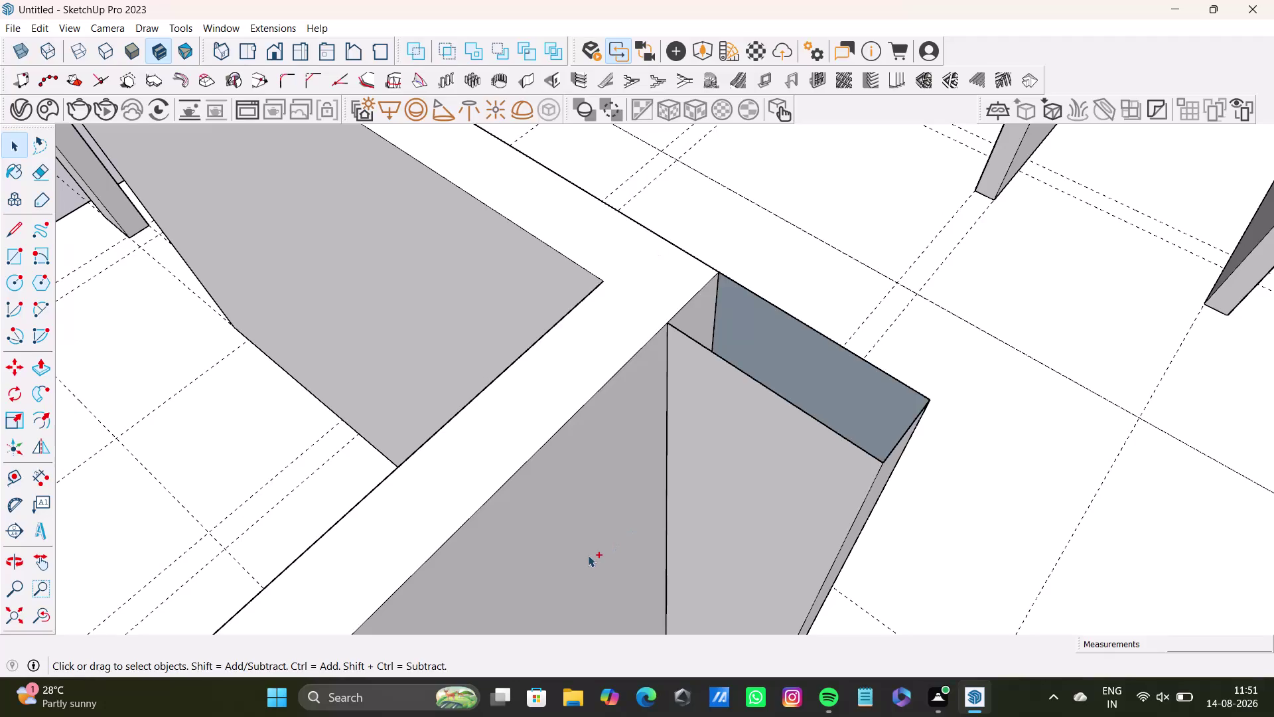
Pull the short wall stub's top face up to full wall height.
key(ctrl+z)
scroll(down, 3)
middle_drag(686, 460, 676, 315)
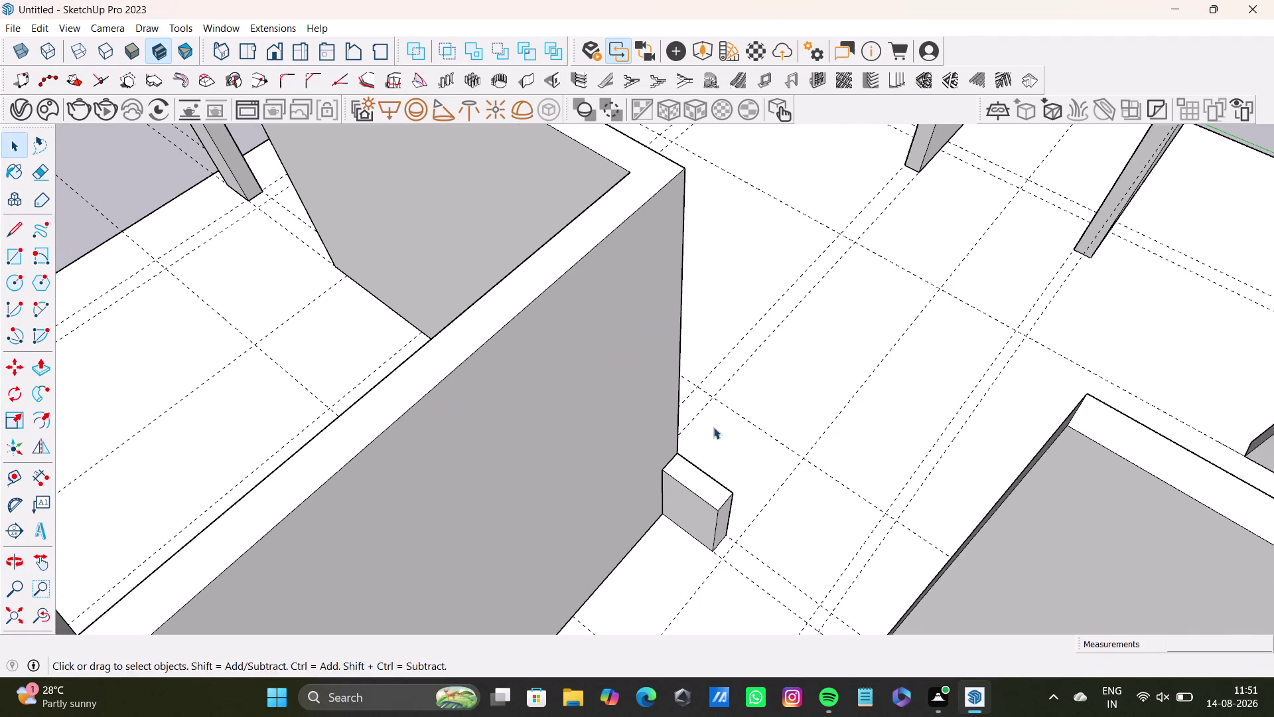
middle_drag(720, 436, 820, 499)
key(p)
click(740, 475)
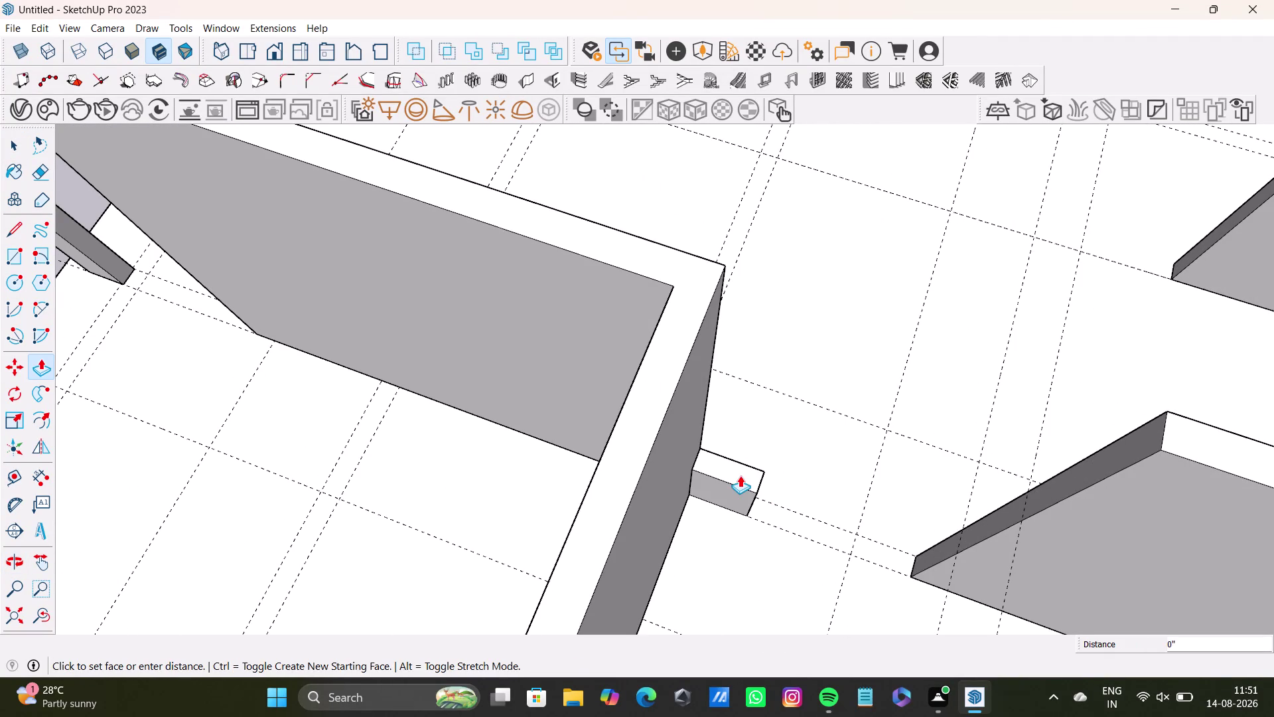
click(713, 270)
key(space)
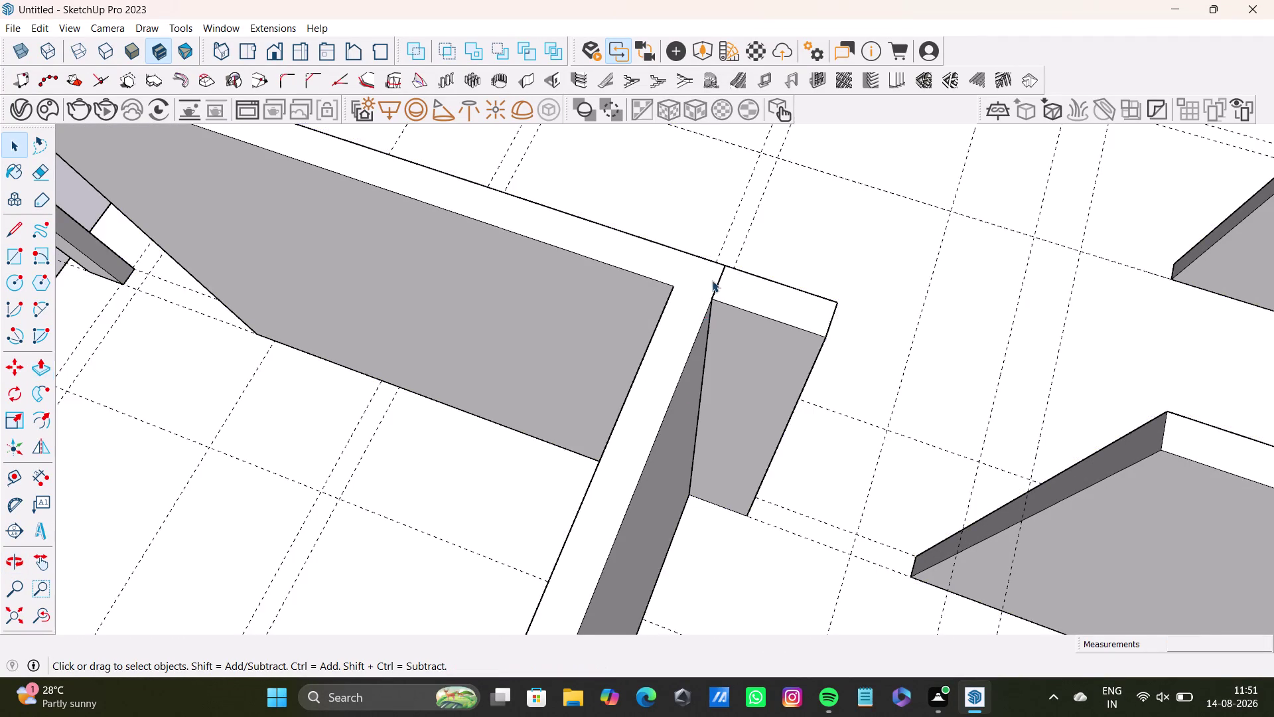
Delete a piece on the raised stub, undo it, and orbit around the walls.
scroll(up, 3)
click(718, 283)
key(Delete)
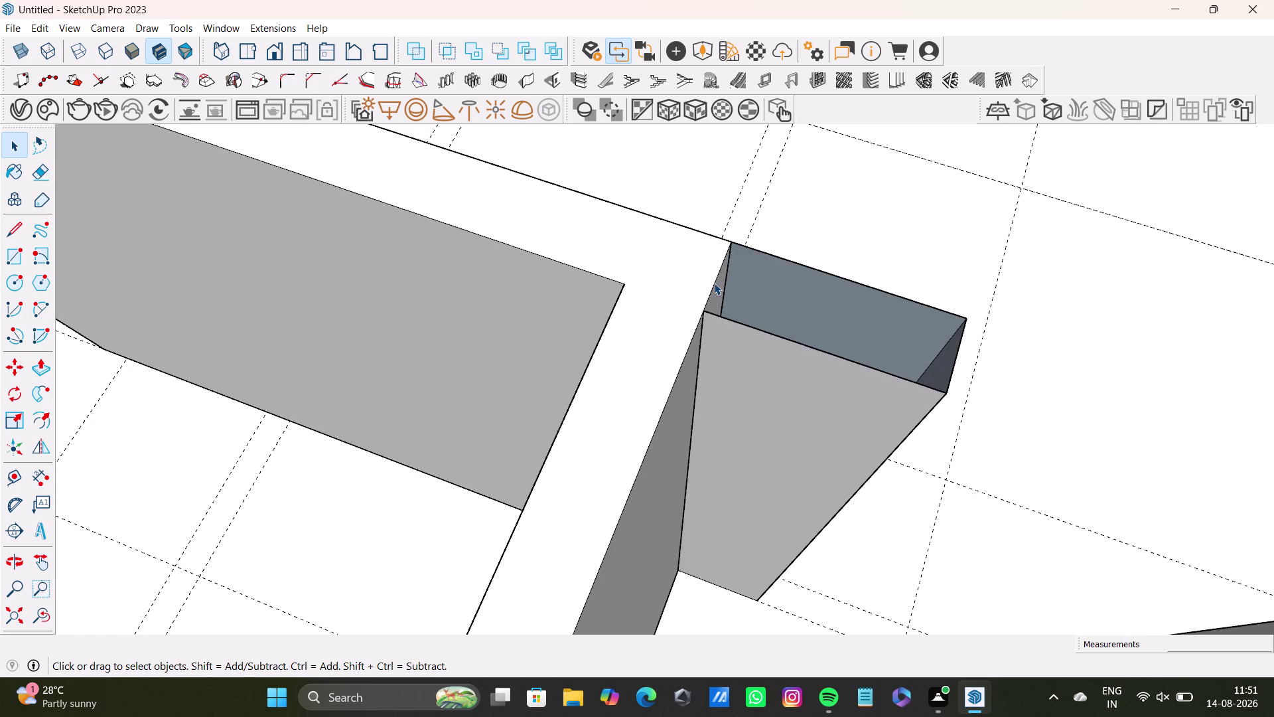
middle_drag(779, 331, 610, 357)
key(ctrl+z)
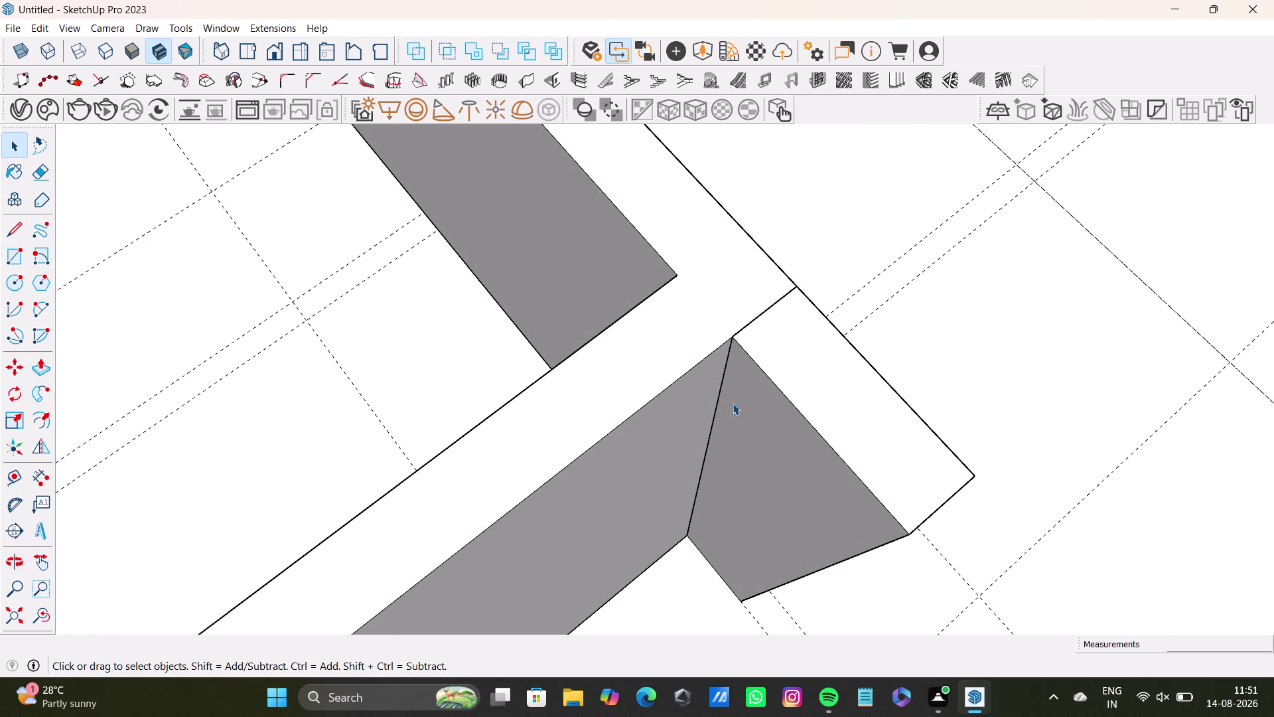
scroll(down, 3)
middle_drag(750, 461, 617, 362)
middle_drag(429, 449, 419, 326)
middle_drag(657, 428, 600, 349)
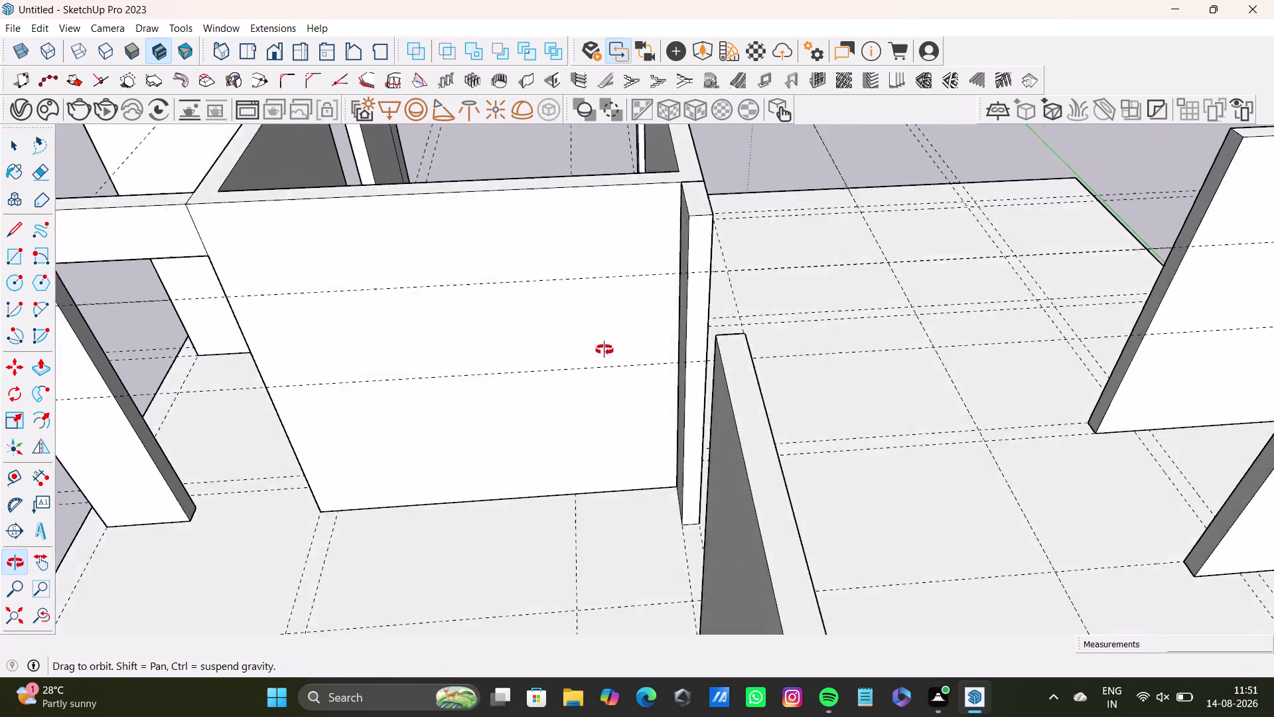
Select the connected wall geometry and the floor face, then zoom out.
middle_drag(600, 349, 614, 384)
triple_click(716, 286)
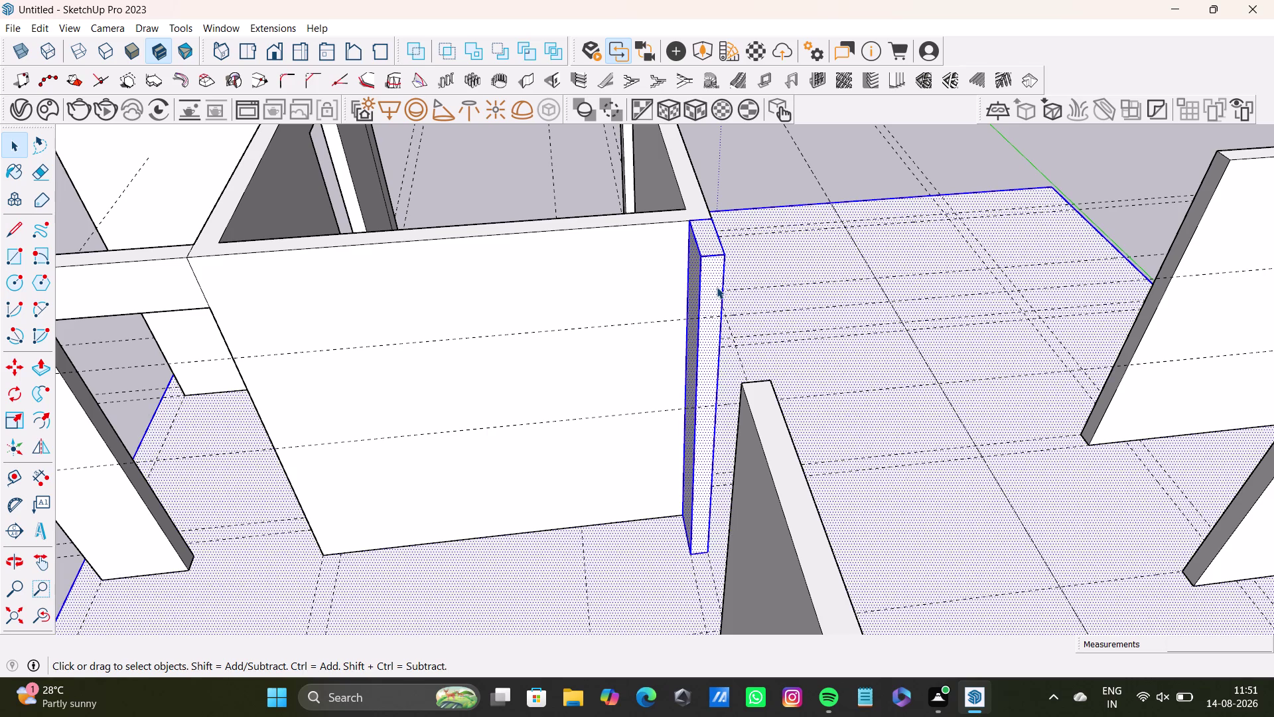
double_click(713, 264)
scroll(down, 3)
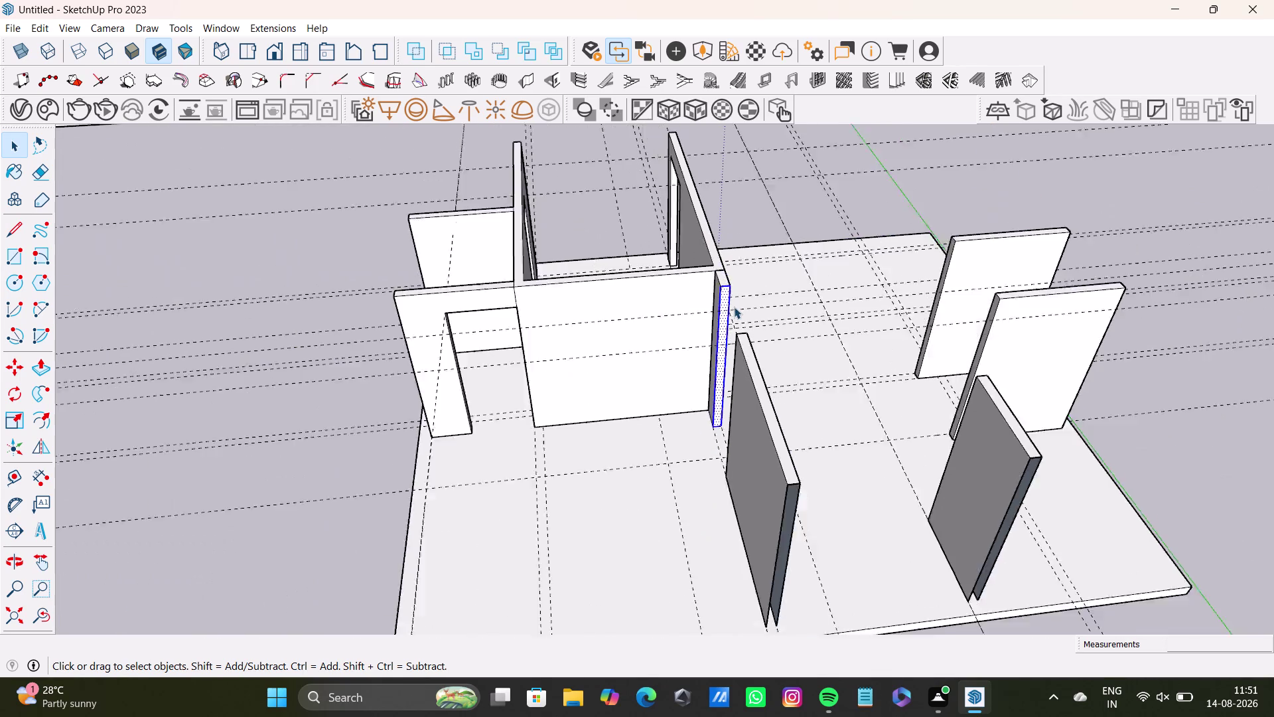
scroll(down, 3)
Undo six operations so the perimeter walls around the slab reappear.
key(ctrl+z)
key(ctrl+z)
key(ctrl+z)
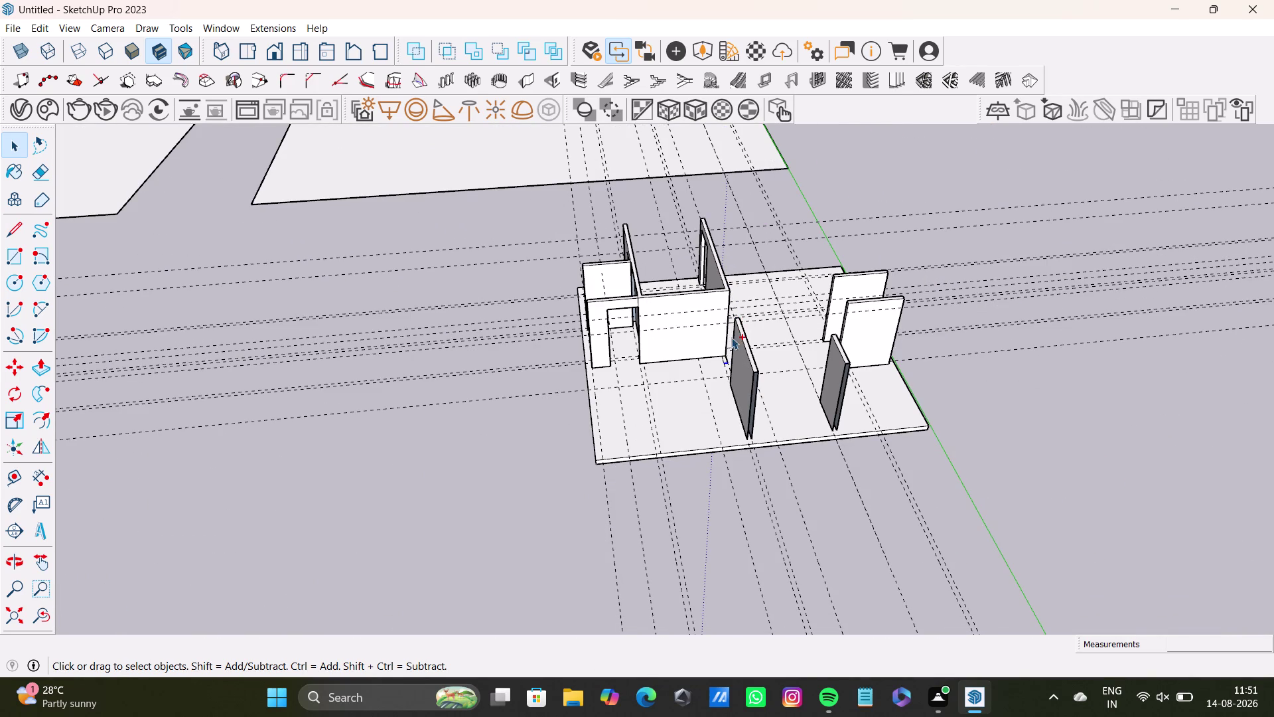
key(ctrl+z)
key(ctrl+z)
key(ctrl+z)
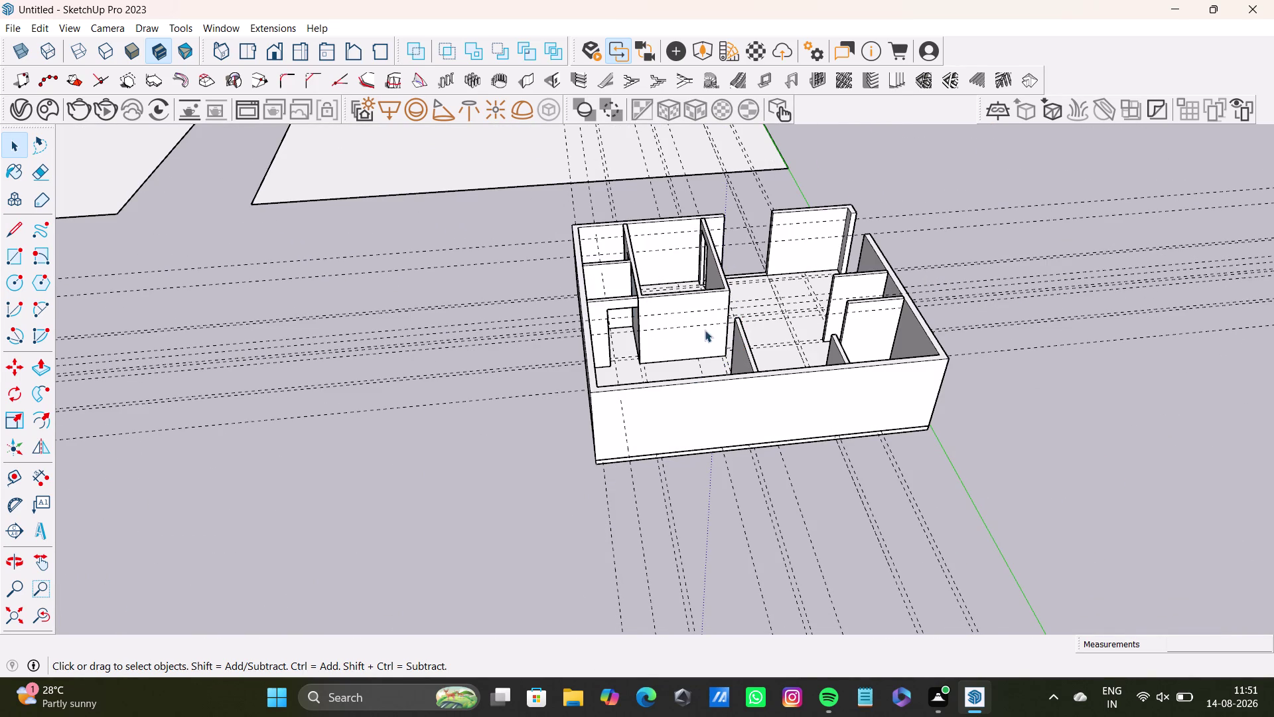
scroll(up, 3)
middle_drag(720, 358, 798, 507)
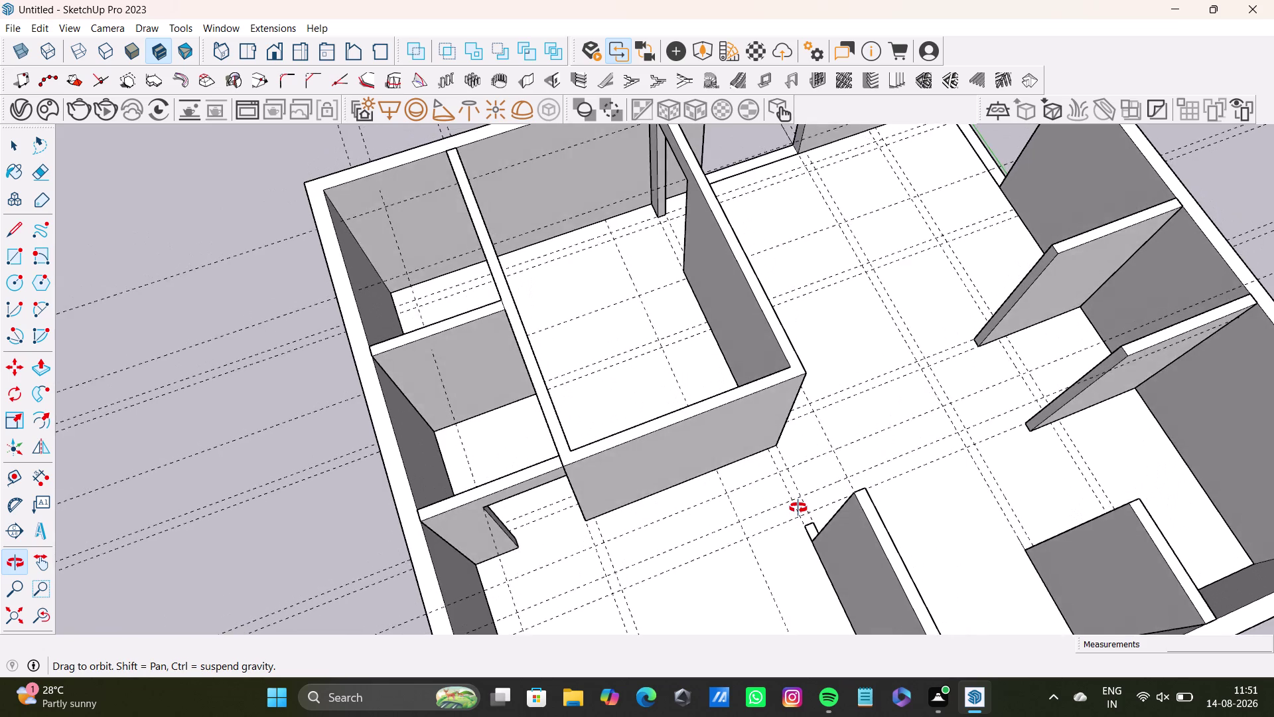
middle_drag(798, 508, 817, 426)
middle_drag(814, 423, 802, 510)
scroll(up, 3)
middle_drag(771, 419, 845, 316)
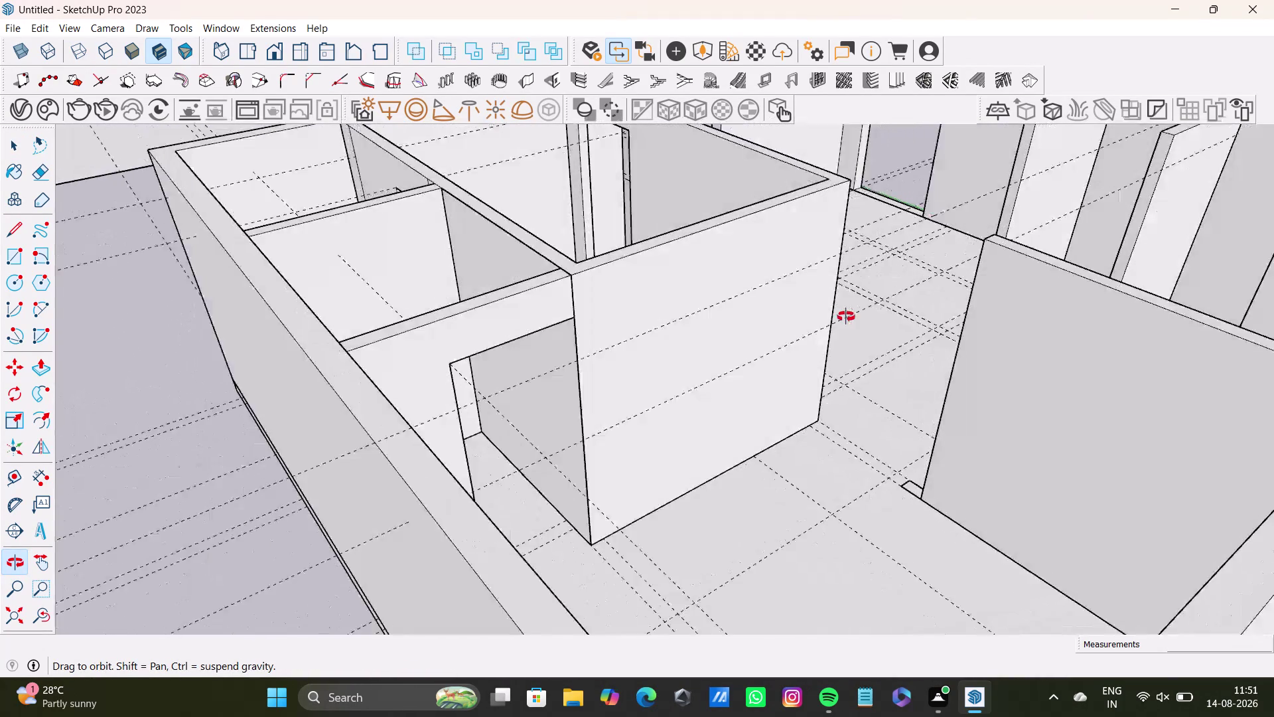
middle_drag(846, 316, 878, 441)
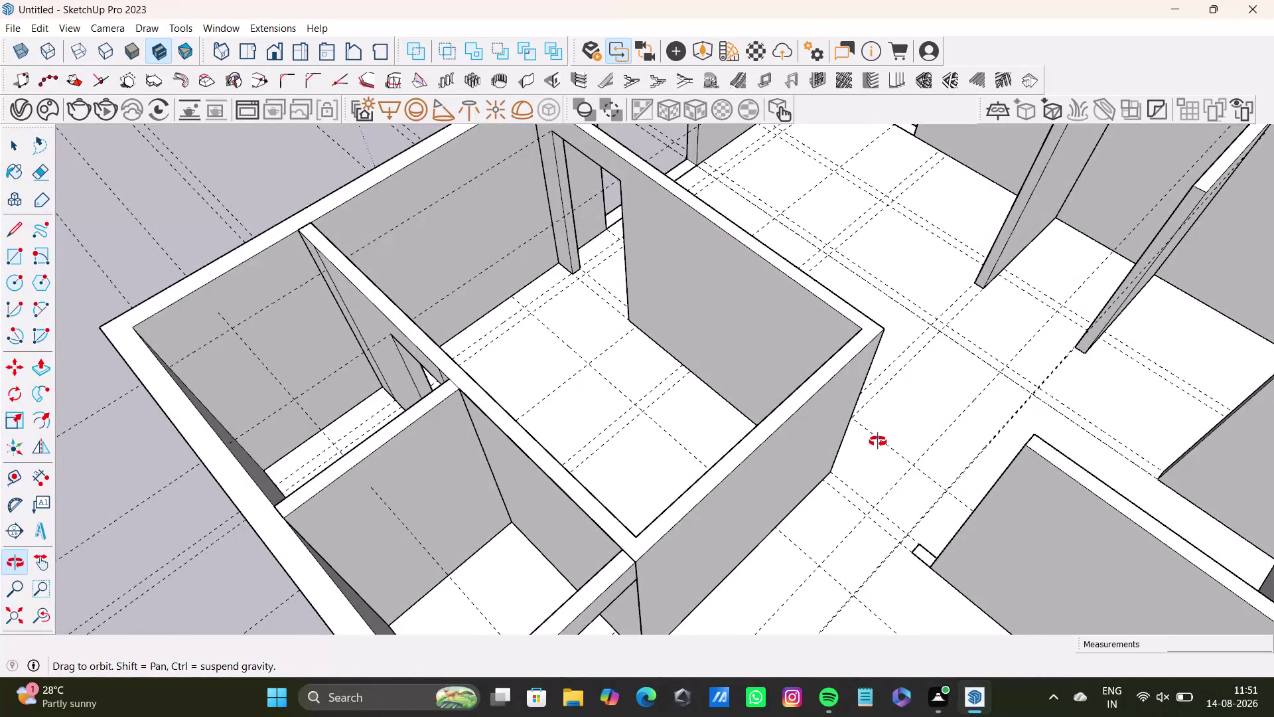
middle_drag(878, 441, 704, 438)
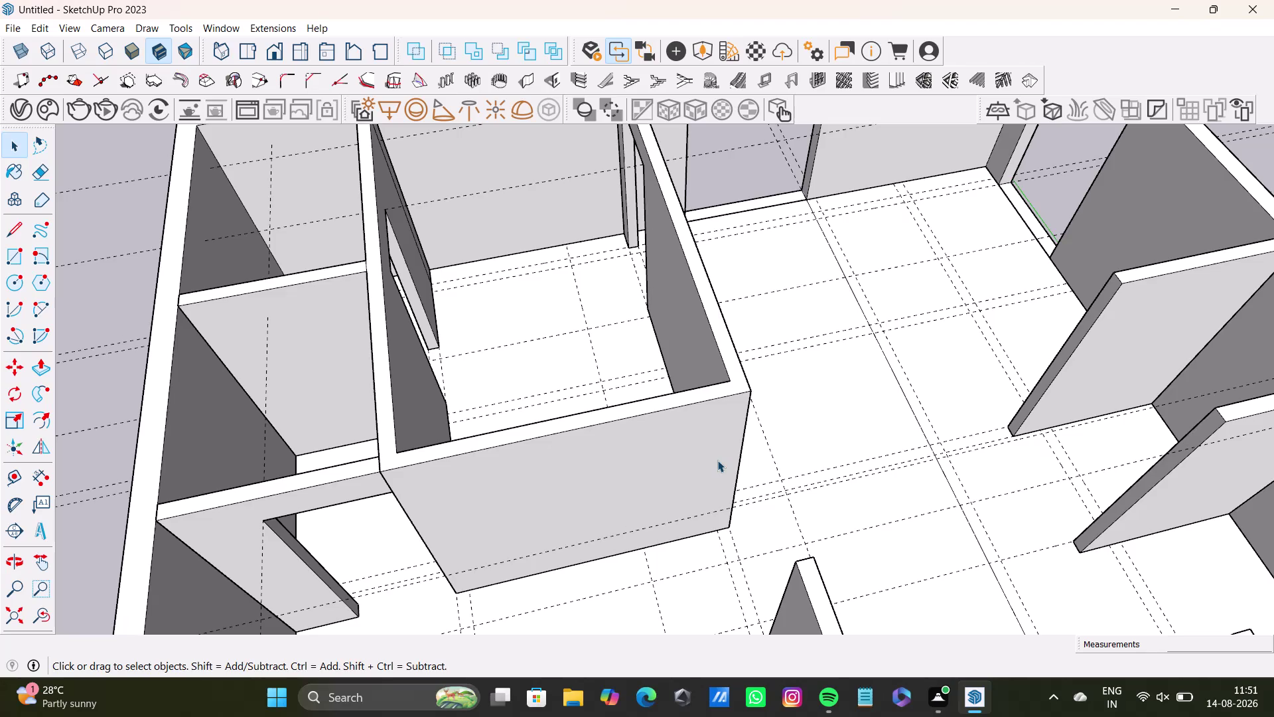
scroll(down, 3)
middle_drag(736, 488, 930, 495)
scroll(up, 3)
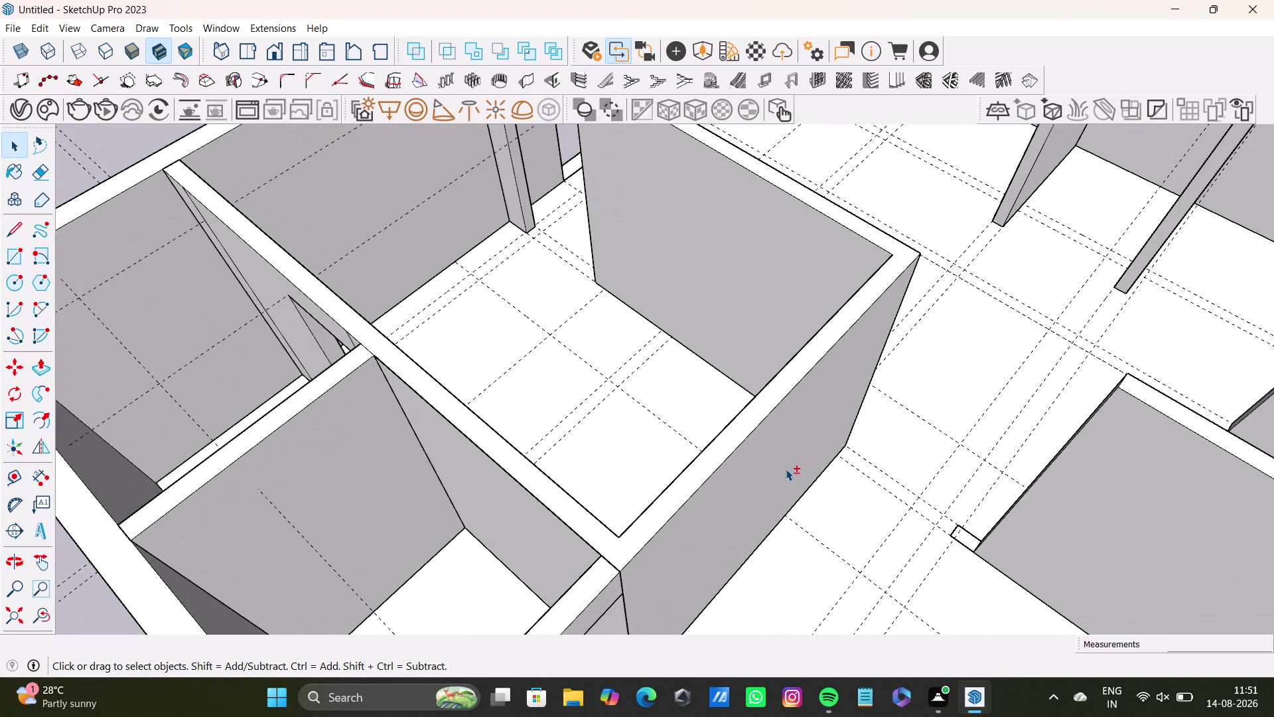
middle_drag(786, 469, 623, 434)
middle_drag(622, 435, 979, 528)
middle_drag(764, 316, 608, 486)
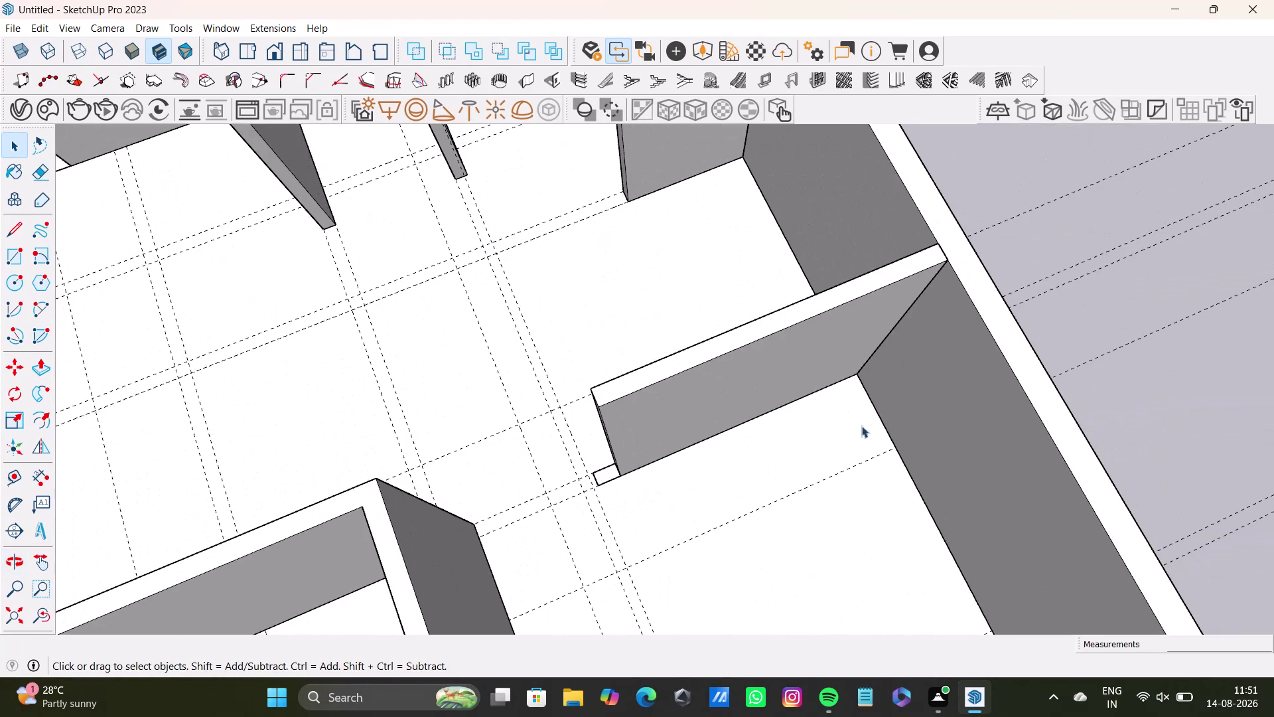
middle_drag(688, 507, 897, 419)
middle_drag(785, 416, 726, 494)
middle_drag(712, 501, 833, 460)
key(space)
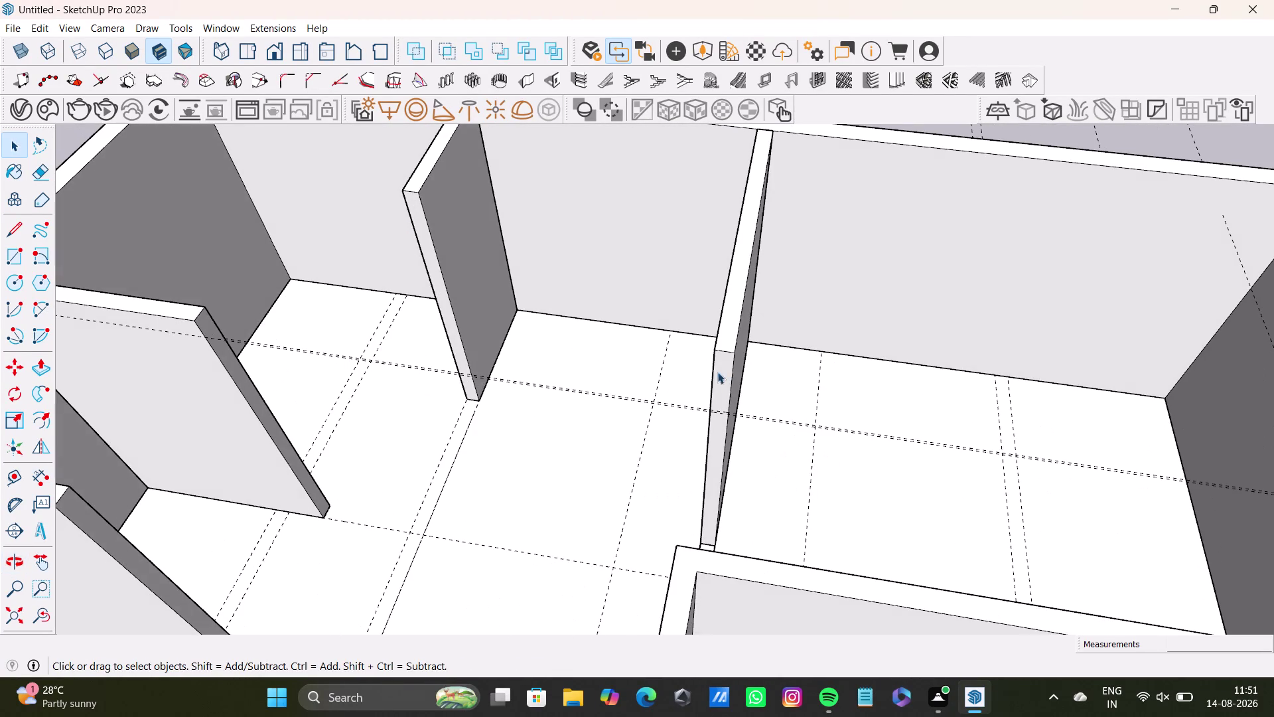
Push the thin wall strip's face outward into a wall panel.
click(720, 378)
triple_click(723, 383)
click(723, 384)
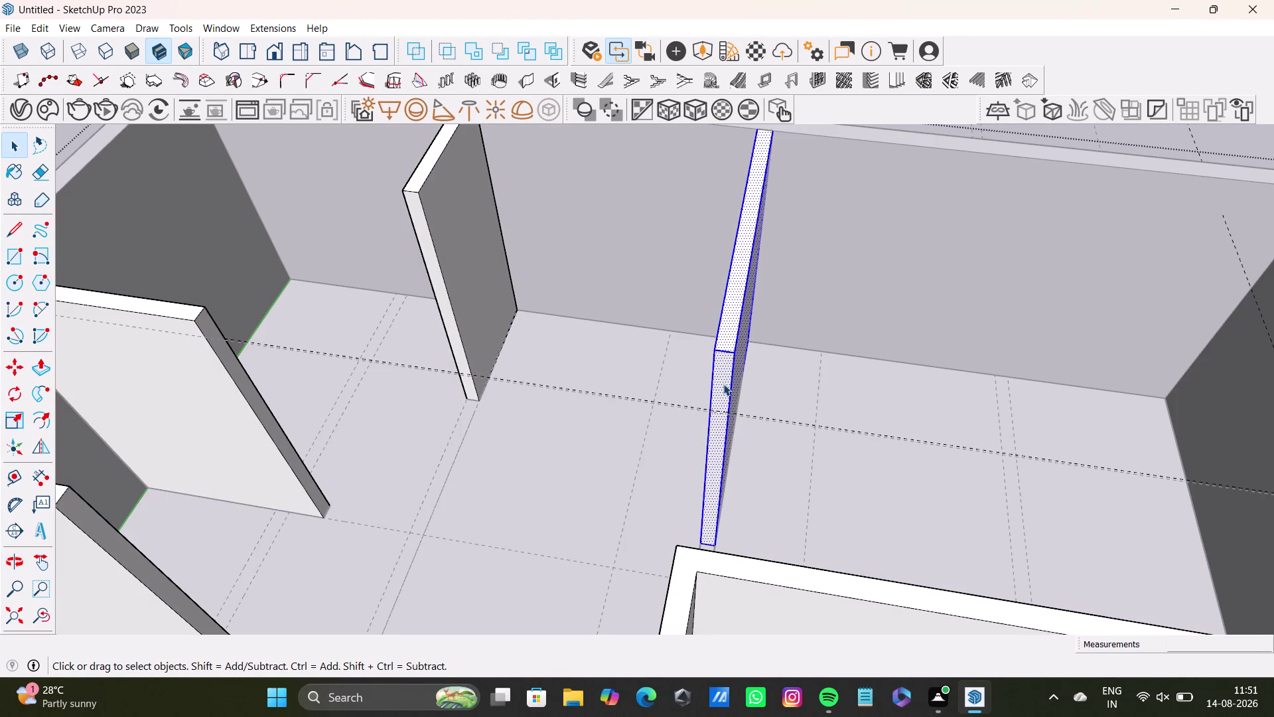
click(723, 385)
click(721, 395)
key(p)
click(720, 392)
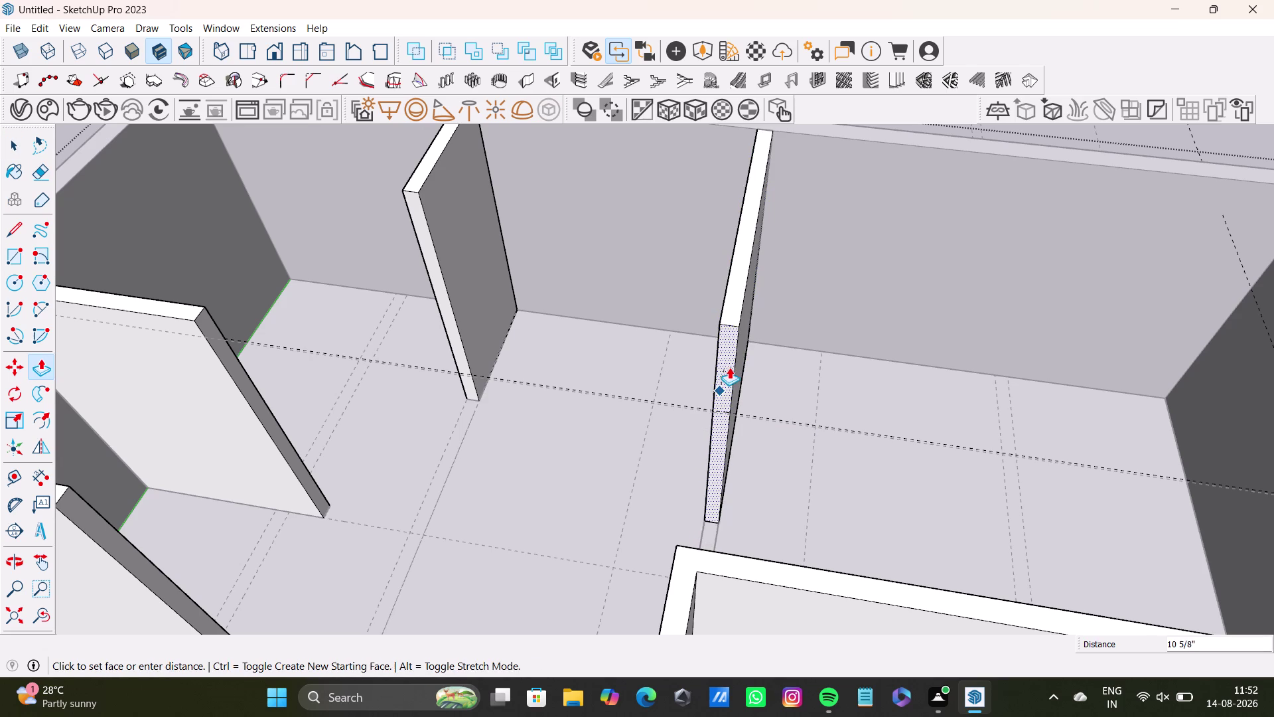
key(space)
Pull the panel's narrow end face out to extend the wall.
middle_drag(774, 422, 608, 374)
scroll(up, 3)
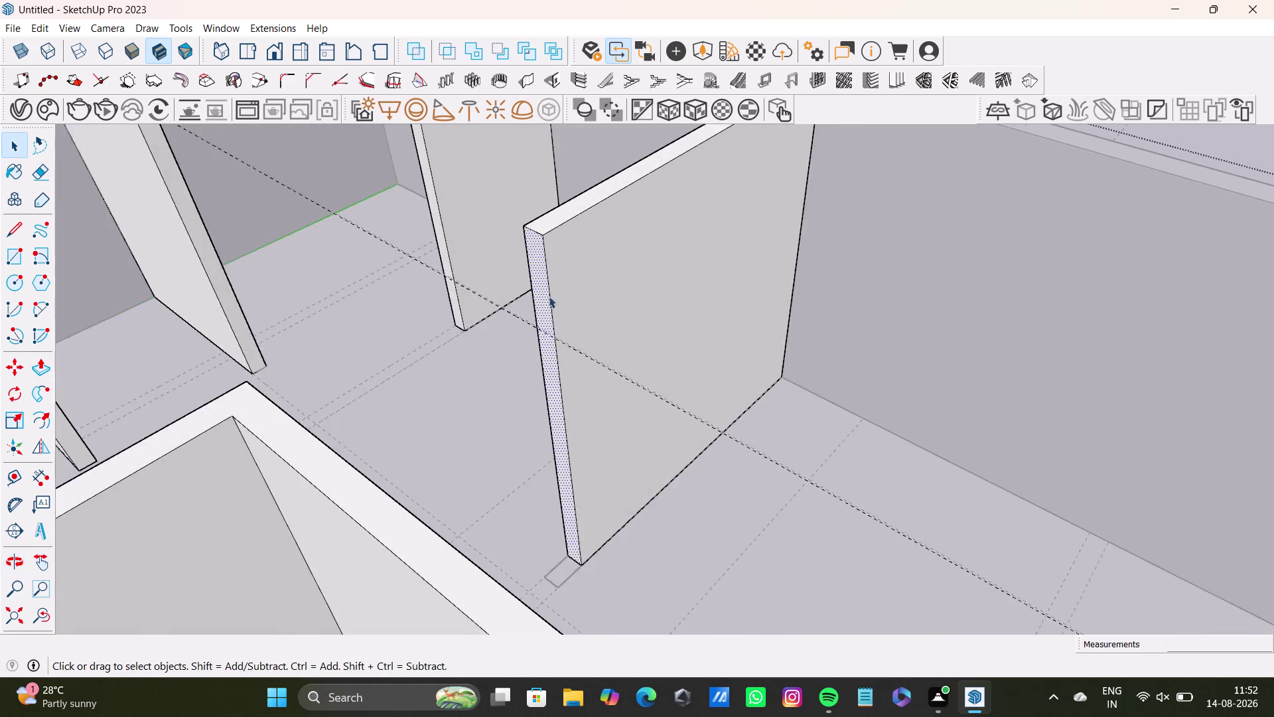
scroll(up, 3)
click(539, 292)
scroll(down, 3)
middle_drag(561, 355, 560, 277)
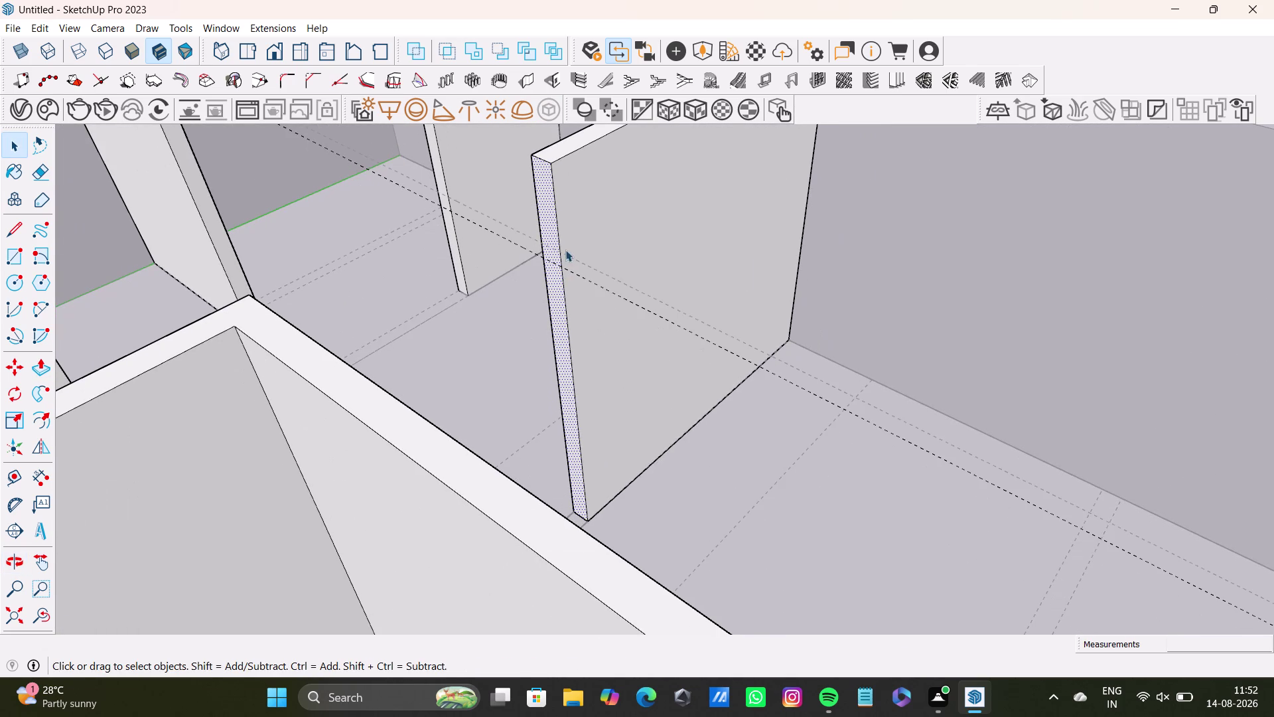
click(546, 219)
key(p)
click(545, 219)
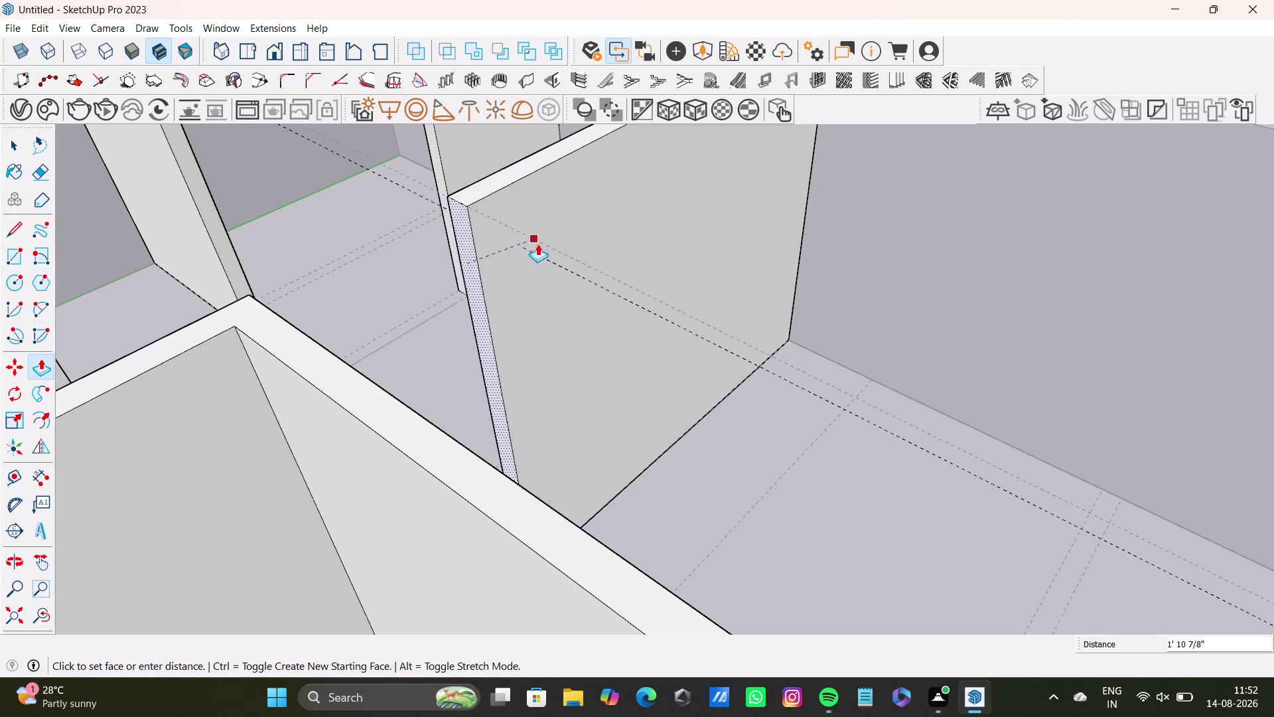
middle_drag(544, 256, 493, 287)
click(494, 287)
key(space)
Draw a line across the wall's narrow end face, splitting it in two.
scroll(up, 3)
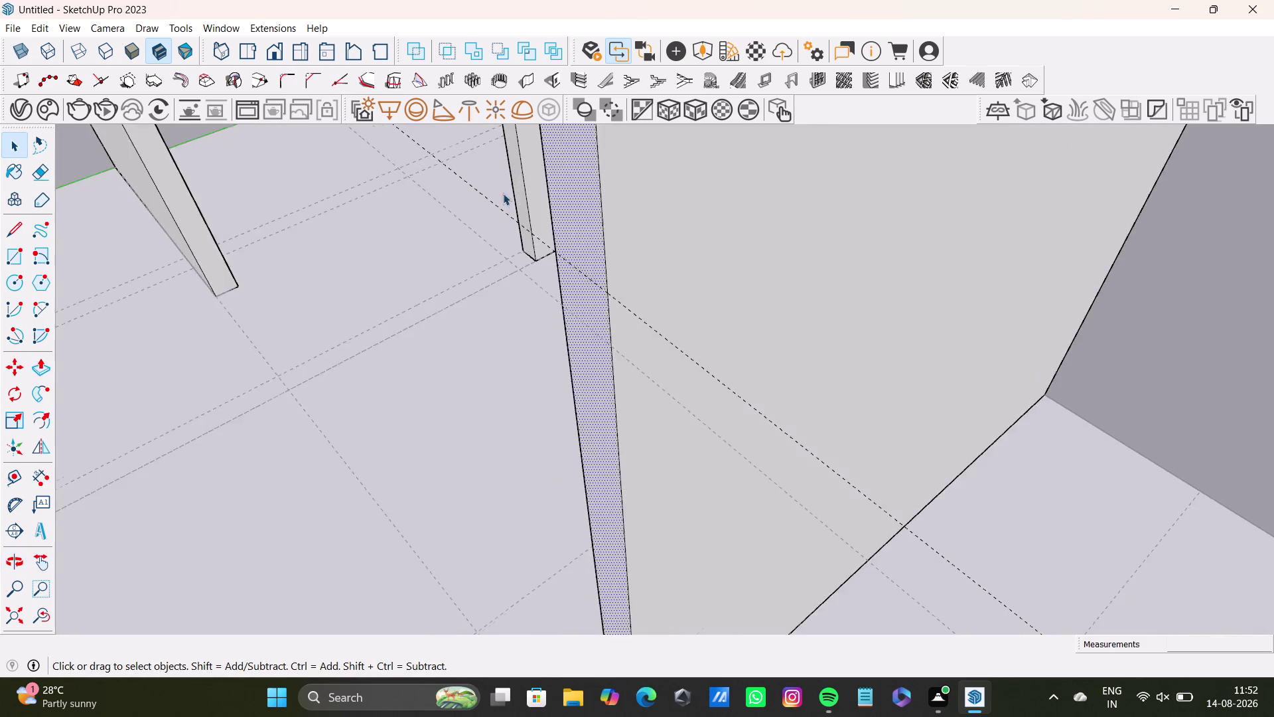
scroll(up, 3)
middle_drag(623, 310, 809, 349)
scroll(down, 3)
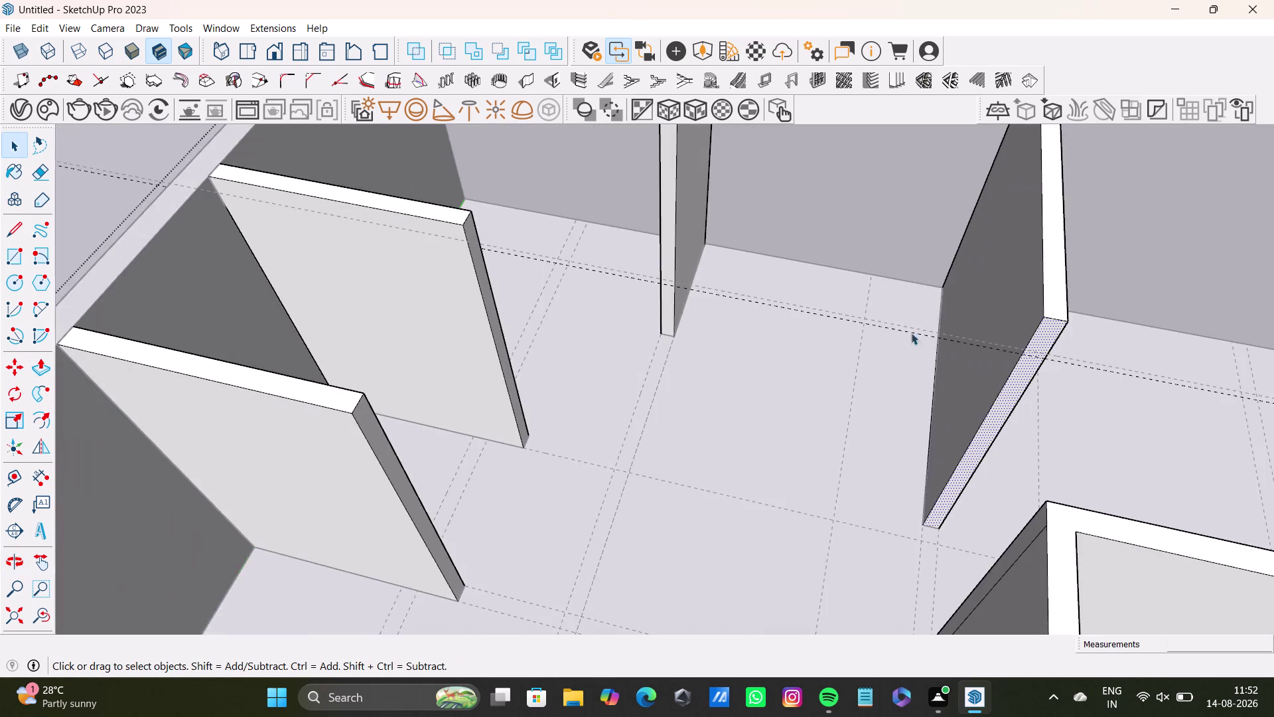
scroll(up, 3)
middle_drag(1015, 371, 1010, 400)
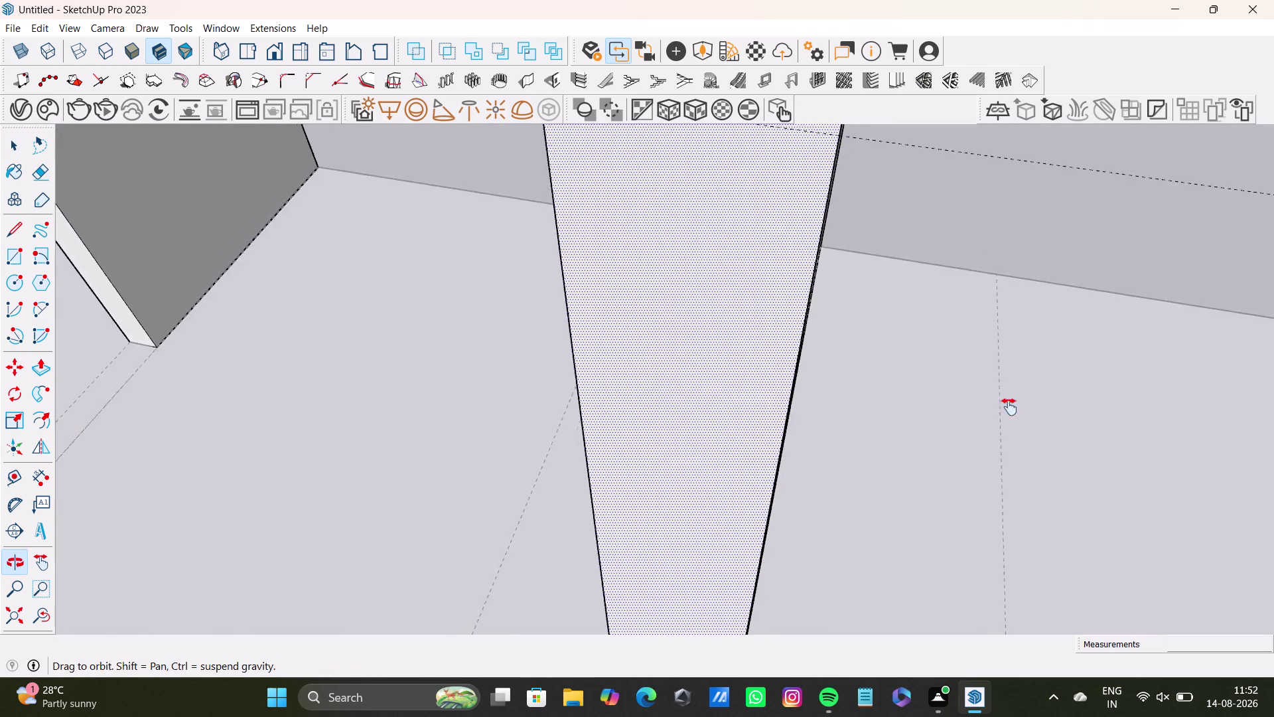
middle_drag(1010, 401, 1027, 391)
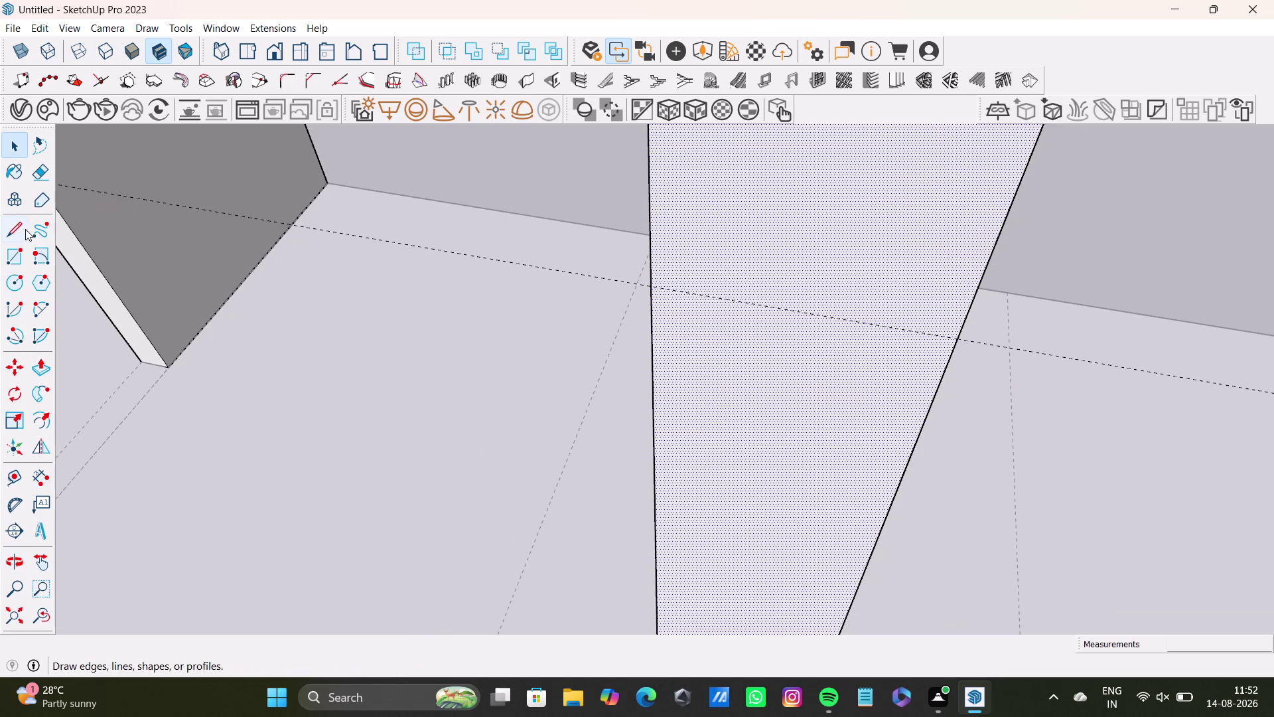
click(18, 227)
click(647, 285)
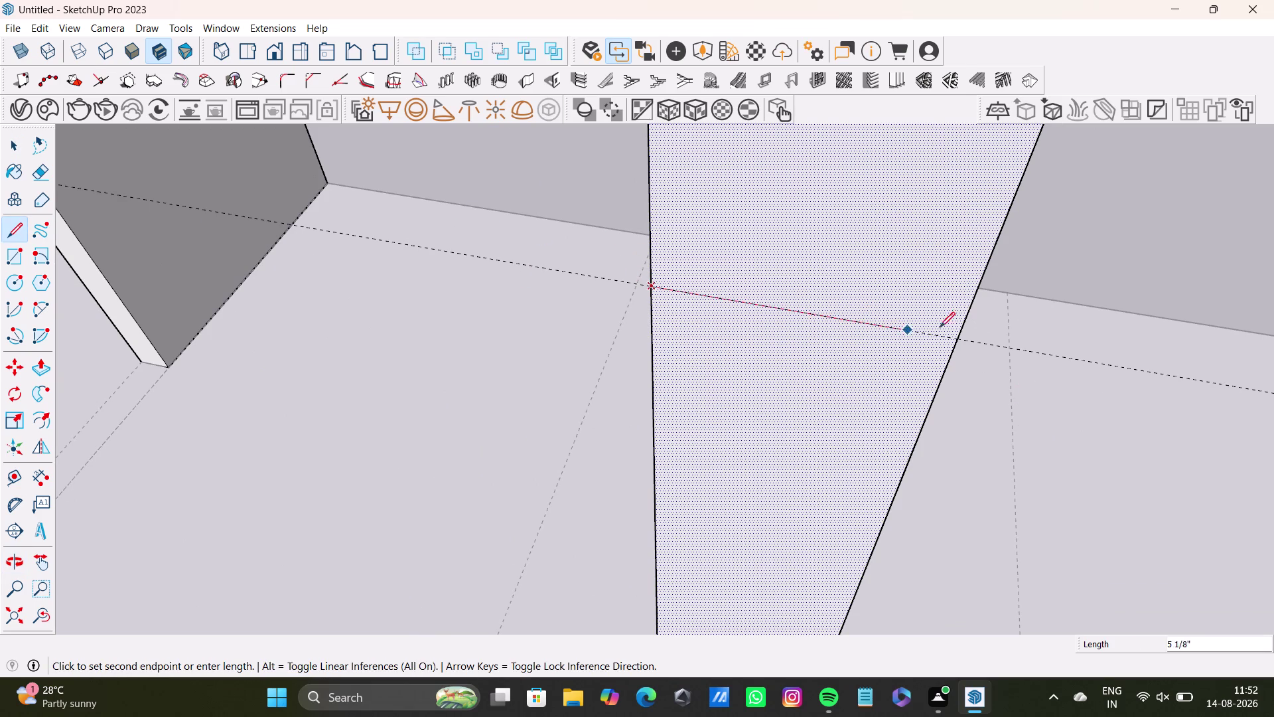
click(959, 339)
key(space)
scroll(down, 3)
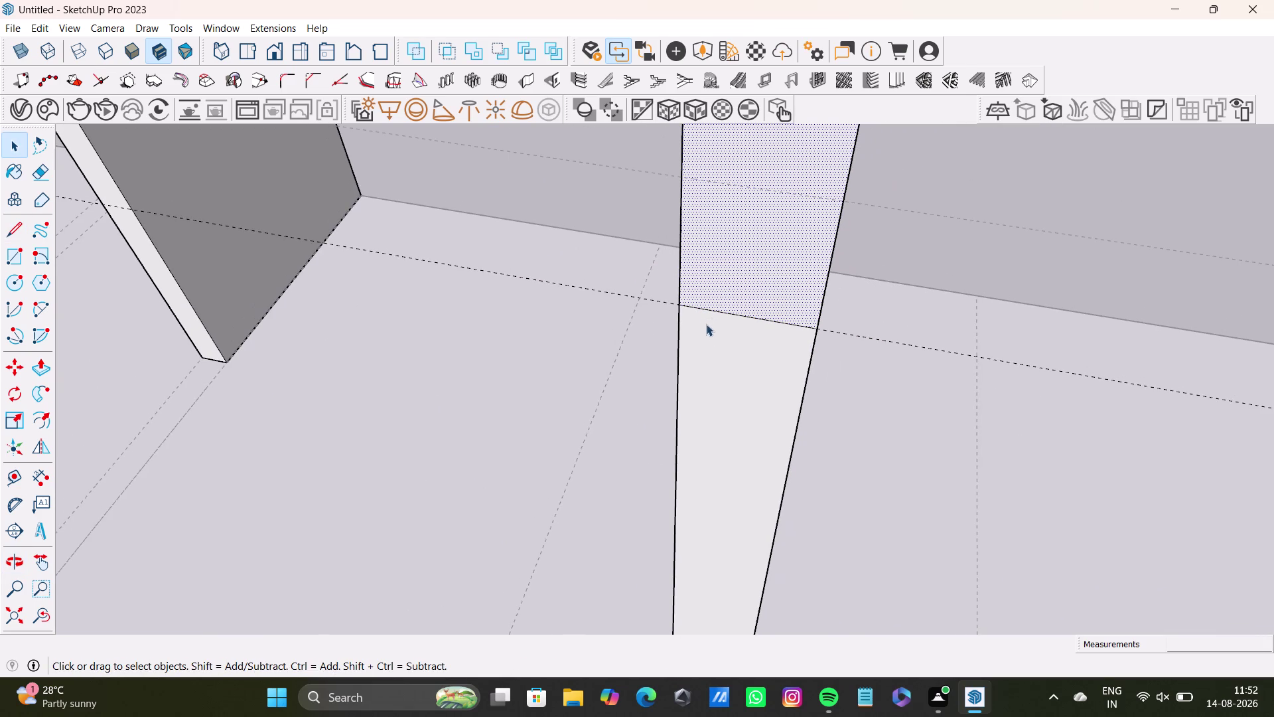